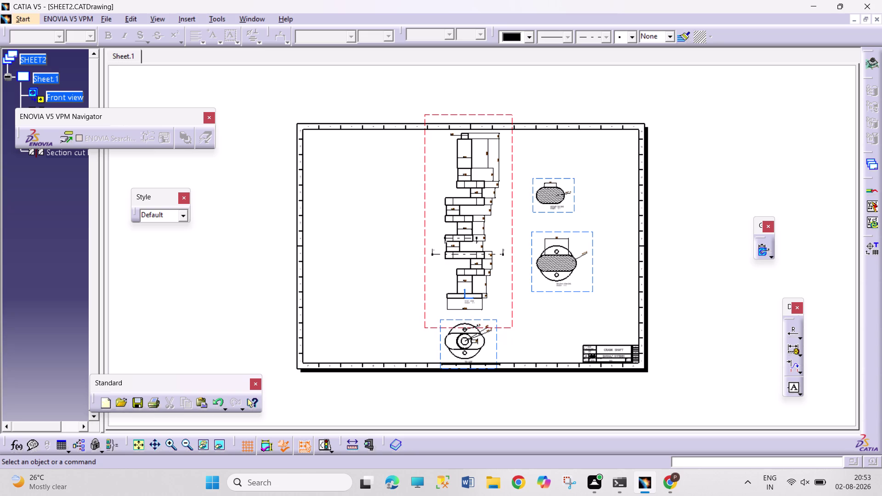
Box-select empty sheet space to clear the selection, then bring up the Edit menu.
click(697, 111)
drag(702, 105, 738, 172)
drag(696, 110, 750, 162)
drag(685, 92, 744, 185)
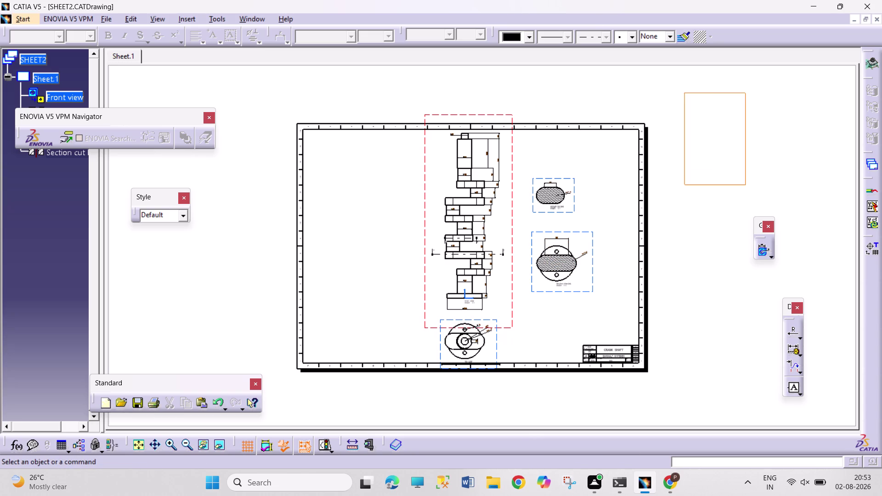
drag(745, 185, 744, 183)
drag(697, 87, 735, 177)
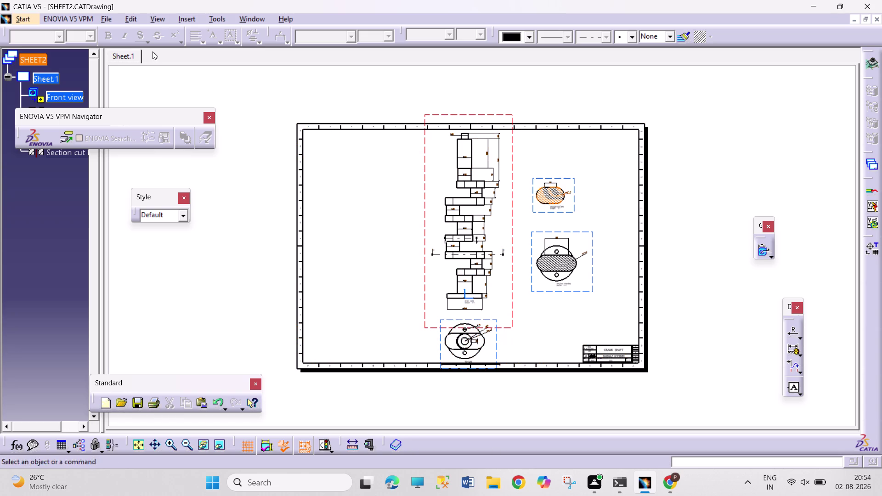
click(127, 19)
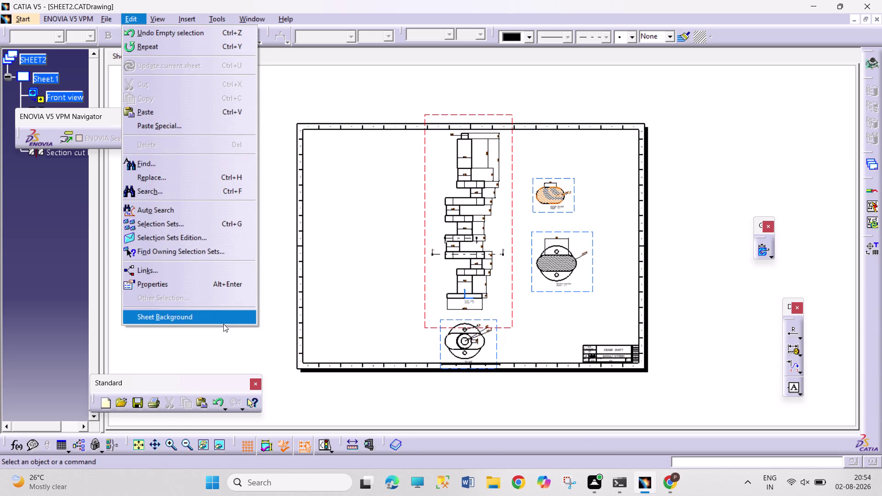
Switch to the sheet background and zoom in on the title block's Designed By field.
click(223, 324)
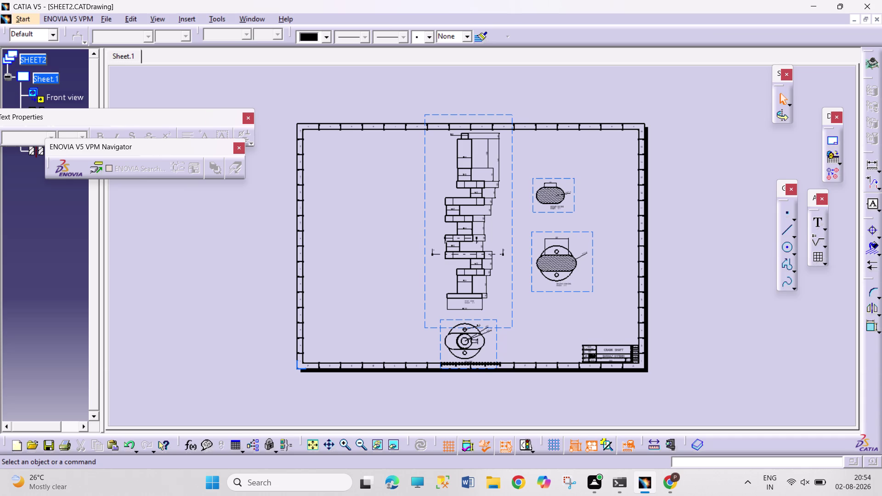
middle_drag(638, 415, 654, 334)
middle_drag(671, 360, 578, 240)
scroll(up, 3)
middle_drag(657, 349, 571, 222)
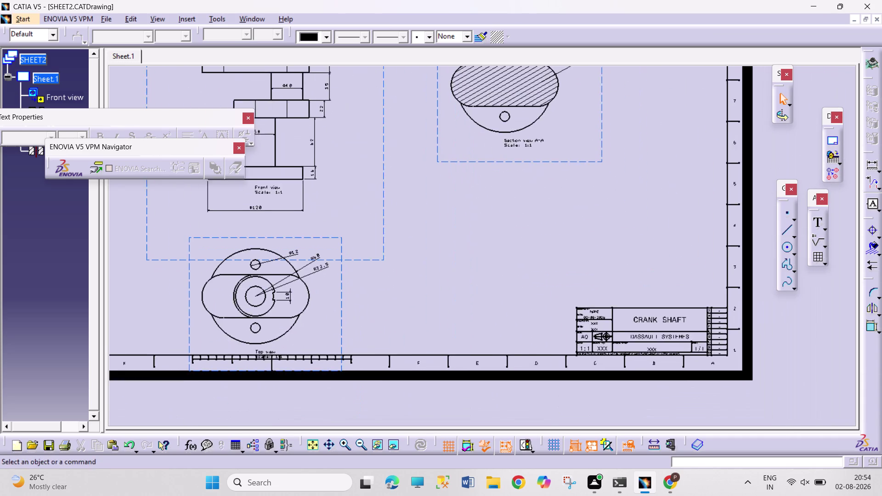
middle_drag(650, 327, 599, 256)
middle_drag(591, 266, 604, 217)
middle_drag(662, 241, 572, 241)
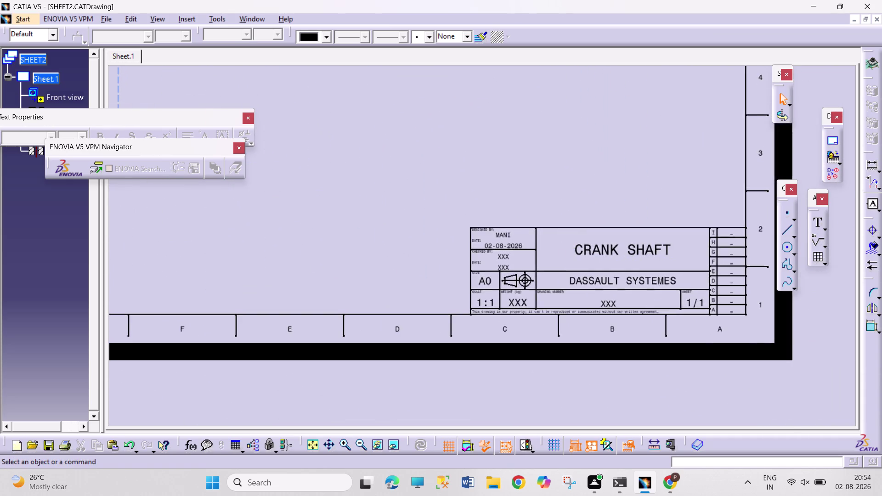
middle_drag(542, 284, 598, 201)
Change the Designed By name to 'PRAVEEN KUMAR' and confirm it.
double_click(559, 216)
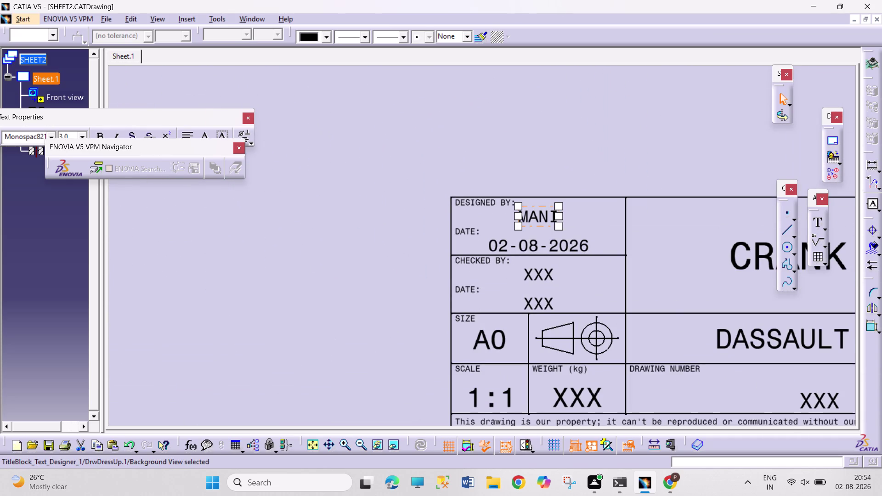
double_click(548, 220)
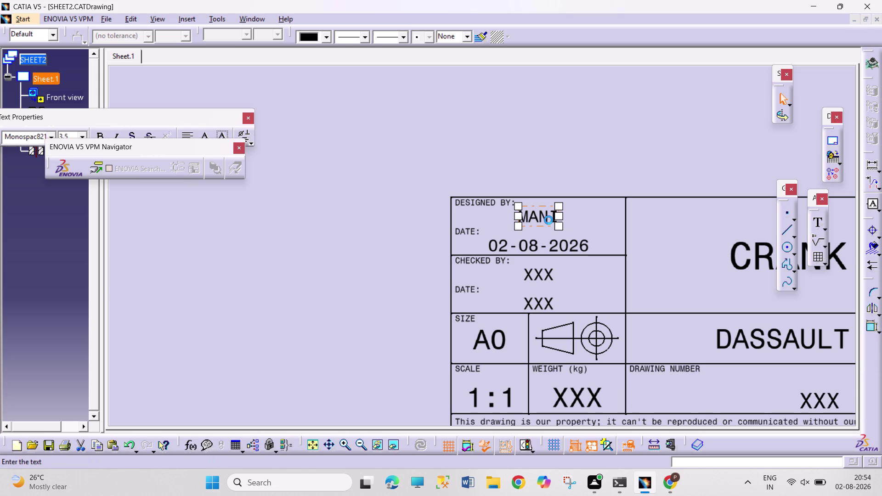
text(P)
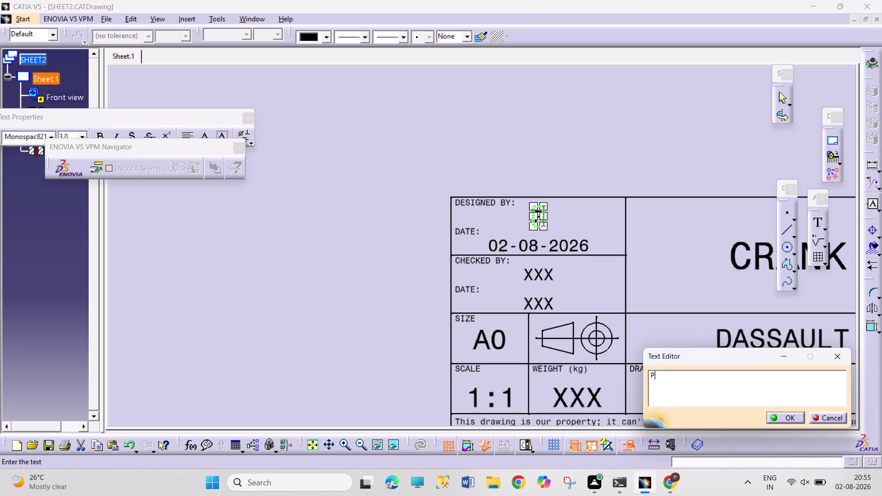
text(RAVEE)
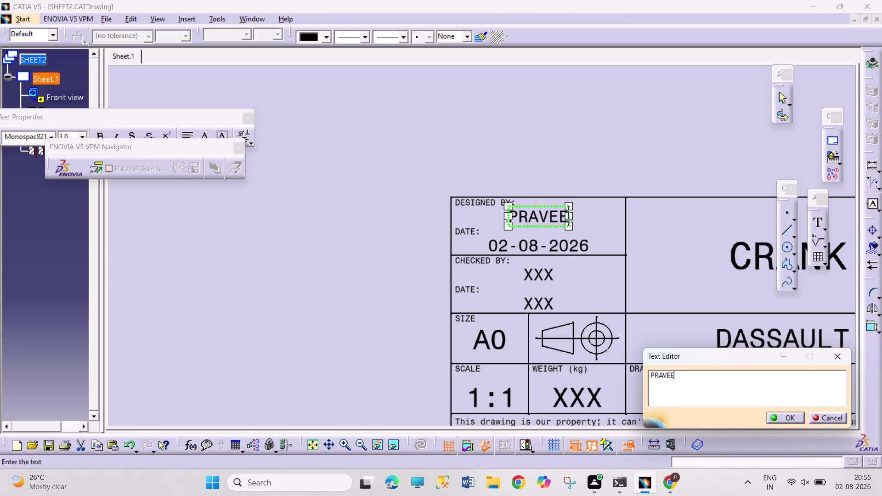
text(N KU)
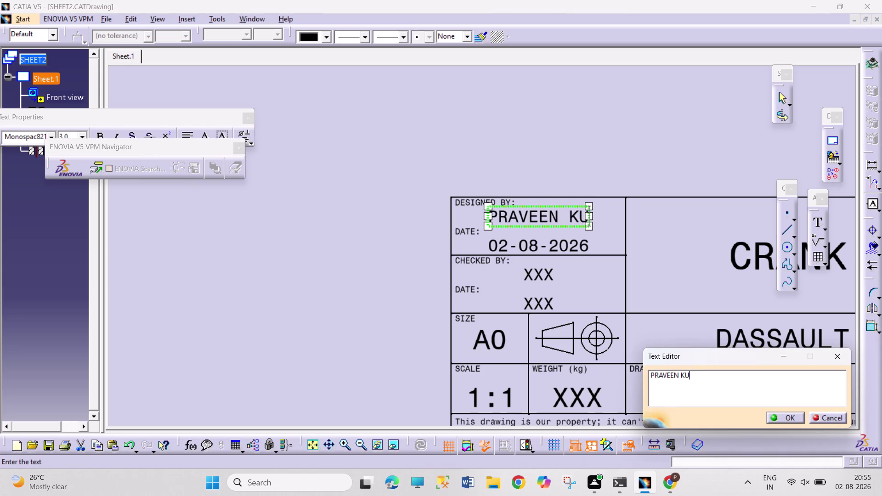
text(MAR)
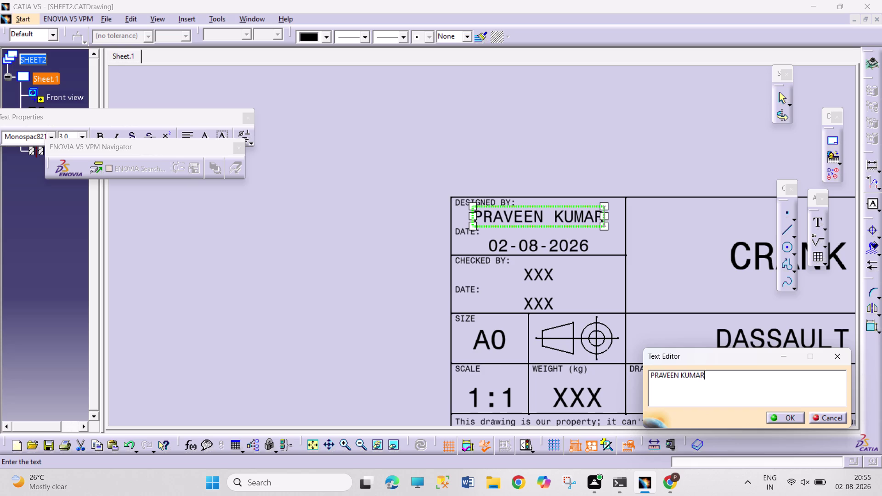
click(604, 114)
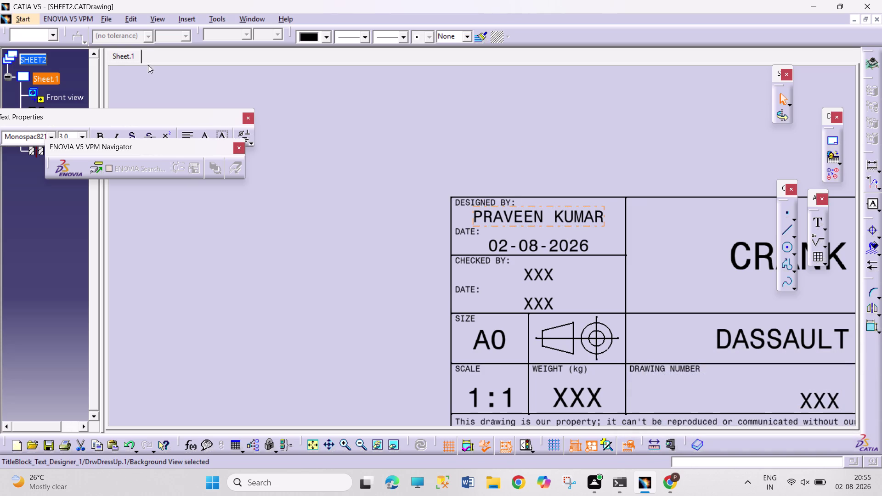
click(129, 20)
Return to the working views and pan to show the whole crankshaft sheet.
click(212, 320)
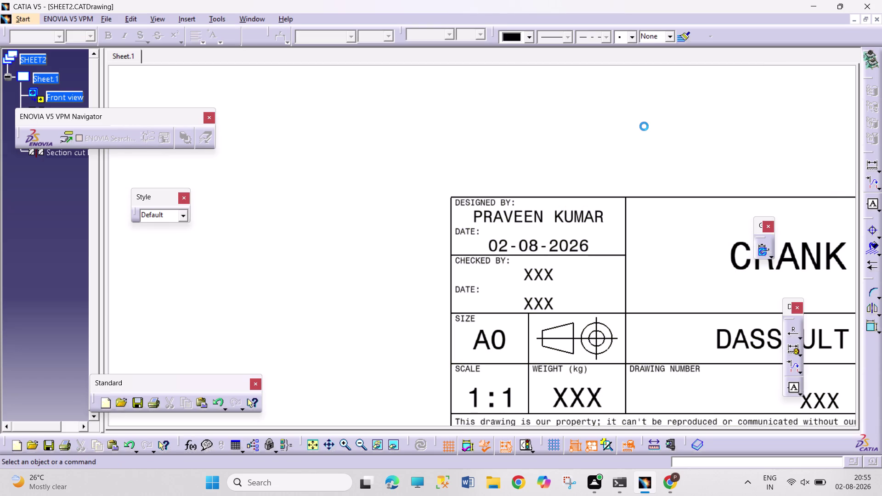
middle_drag(644, 126, 569, 320)
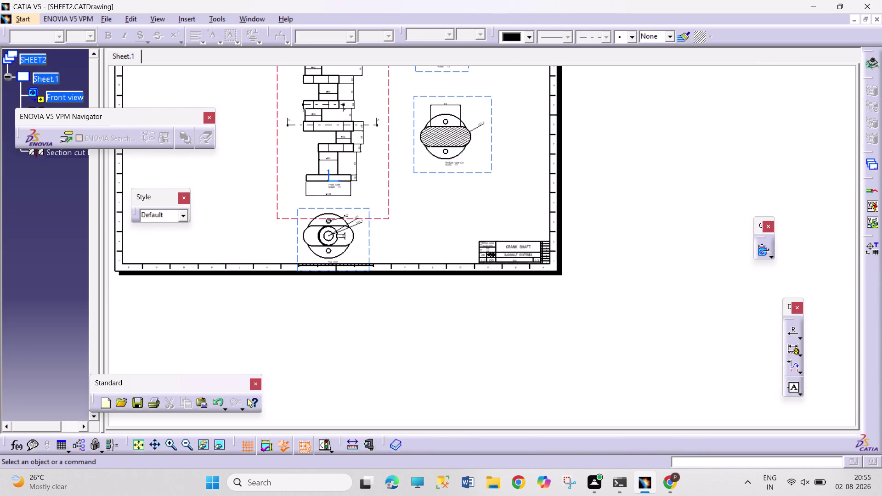
middle_drag(506, 155, 594, 267)
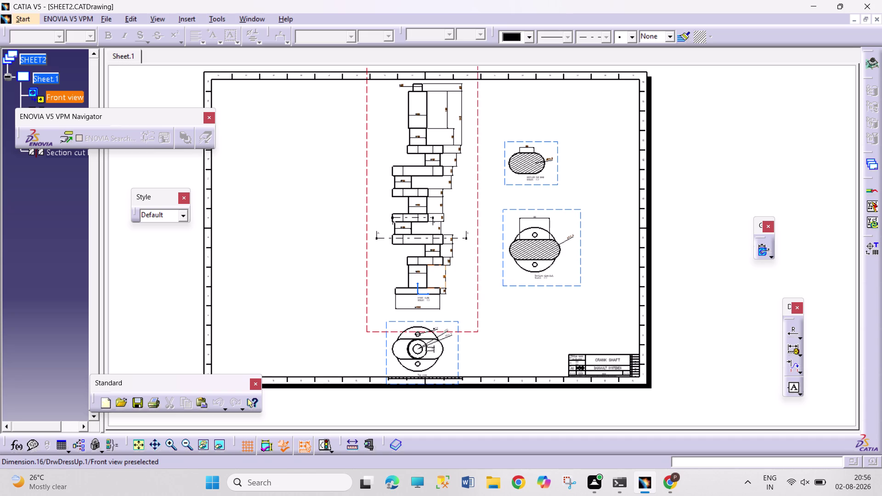
Clear the selection and go to the Isometric projection view command under Insert > Views.
drag(690, 124, 748, 177)
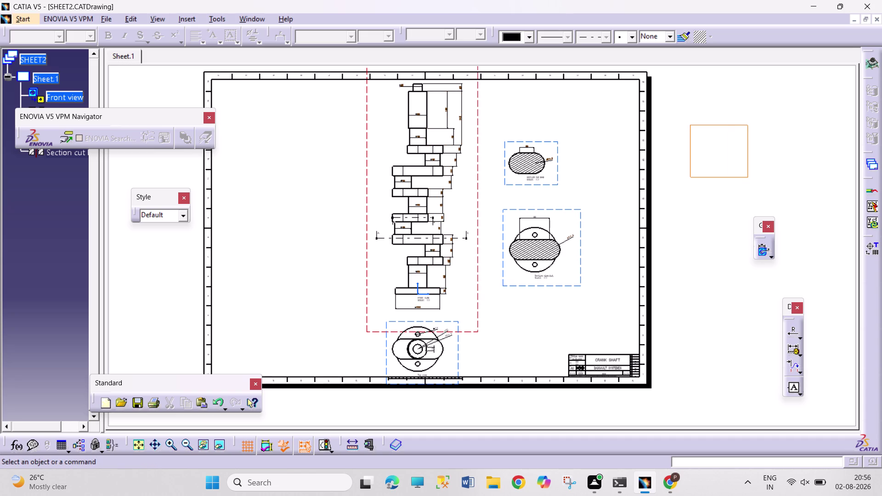
drag(736, 101, 850, 193)
drag(813, 133, 852, 201)
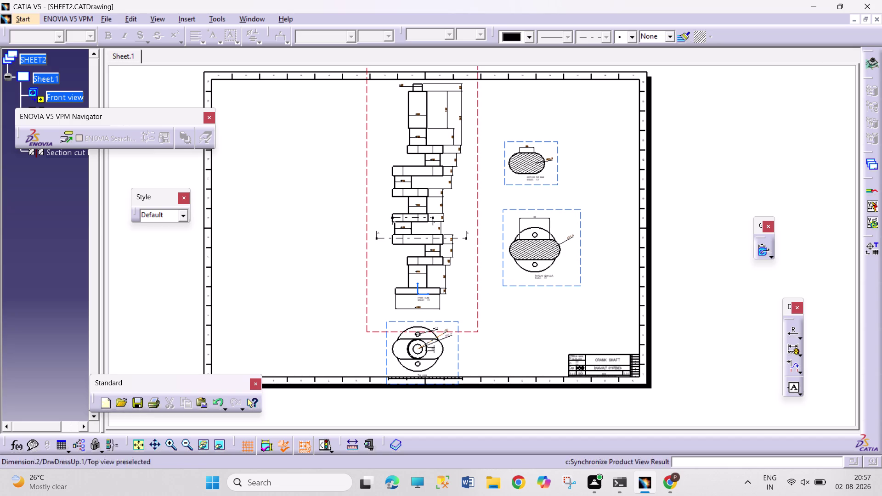
click(190, 19)
click(209, 49)
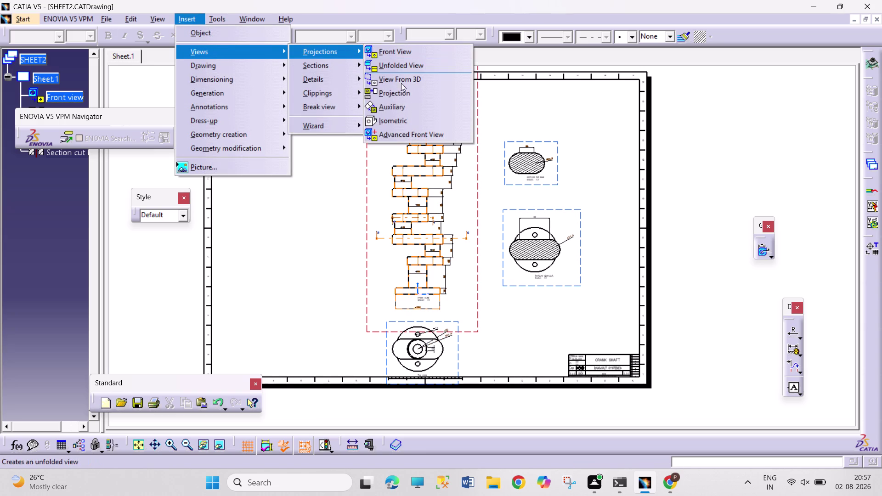
Create an isometric view from the crankshaft 3D part on the drawing sheet.
click(405, 123)
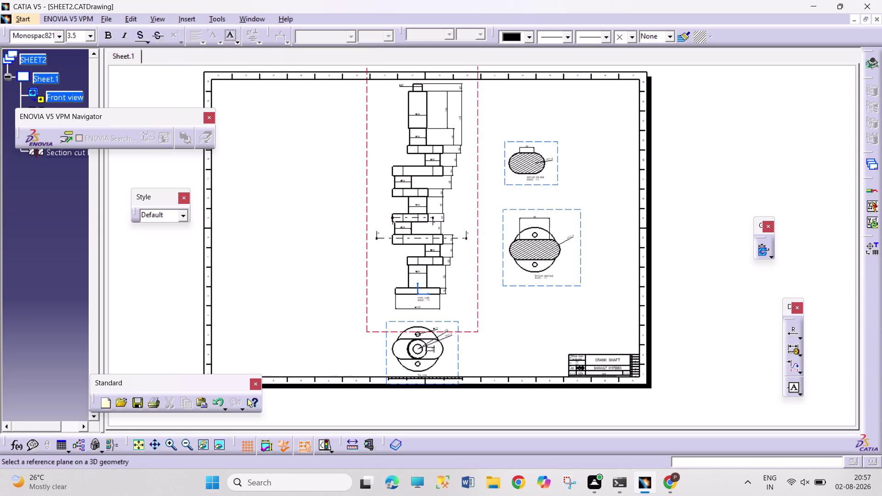
click(247, 15)
click(281, 102)
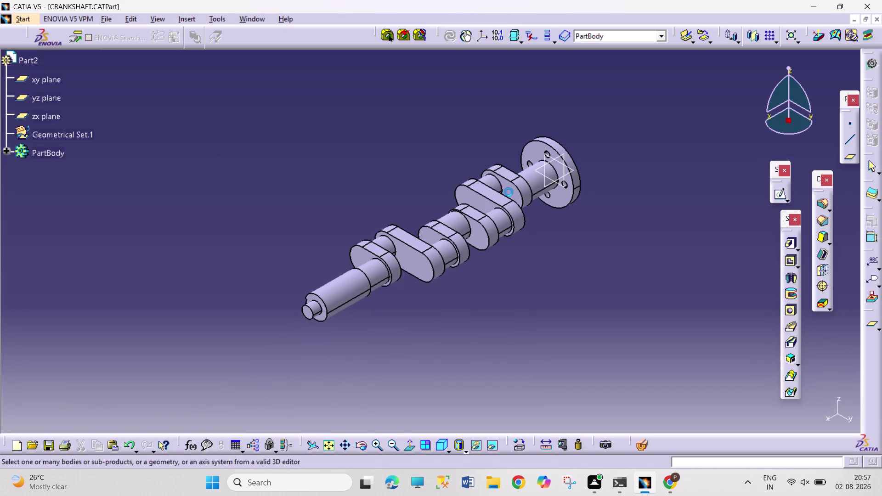
click(526, 191)
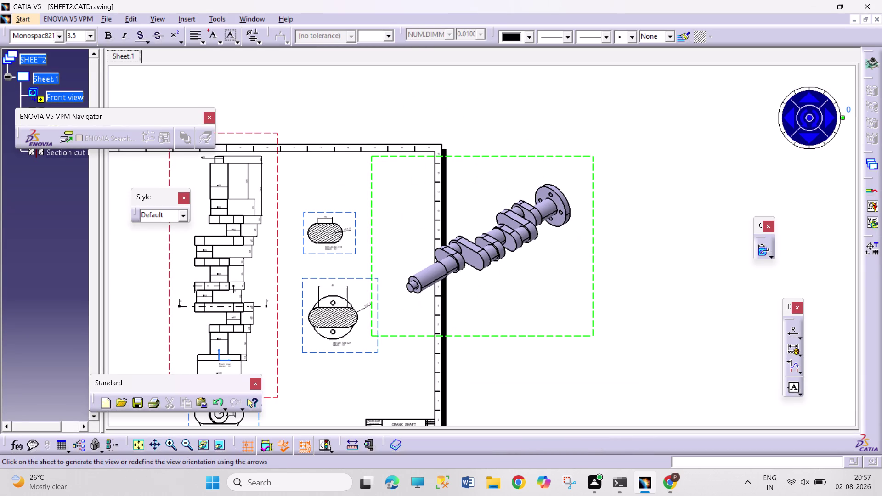
click(538, 174)
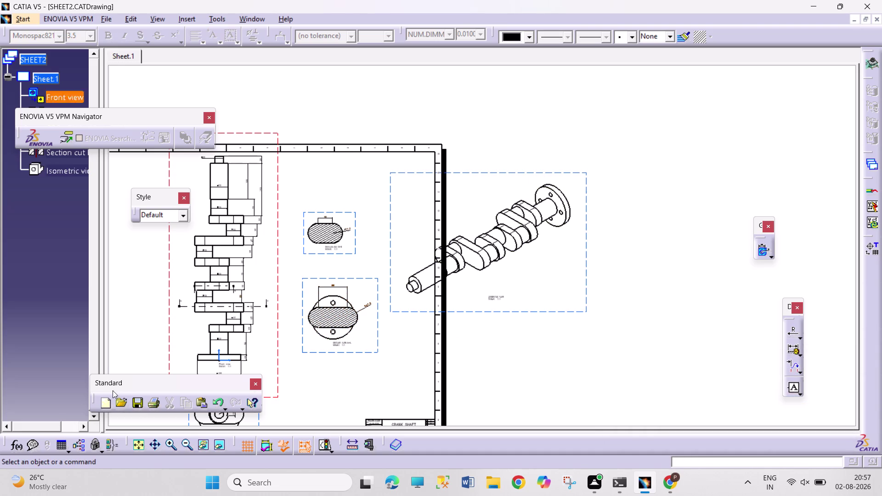
click(138, 442)
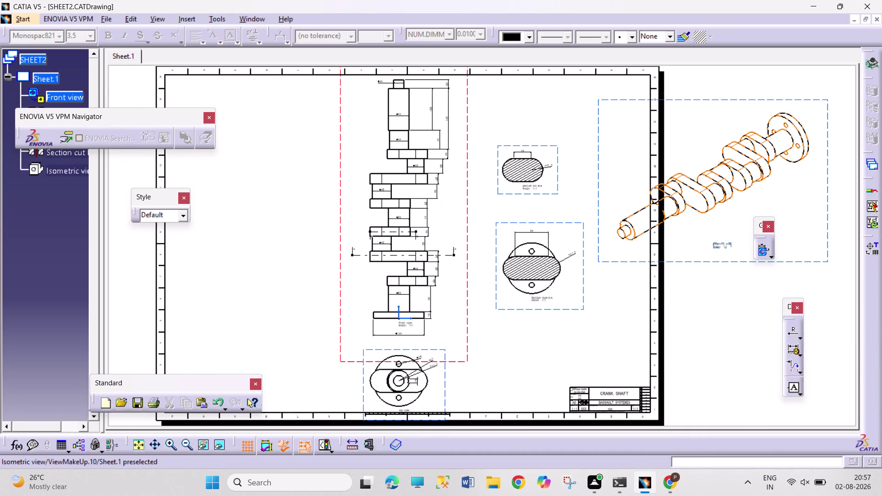
Drag the isometric view across the sheet toward its lower left corner.
drag(700, 262, 377, 296)
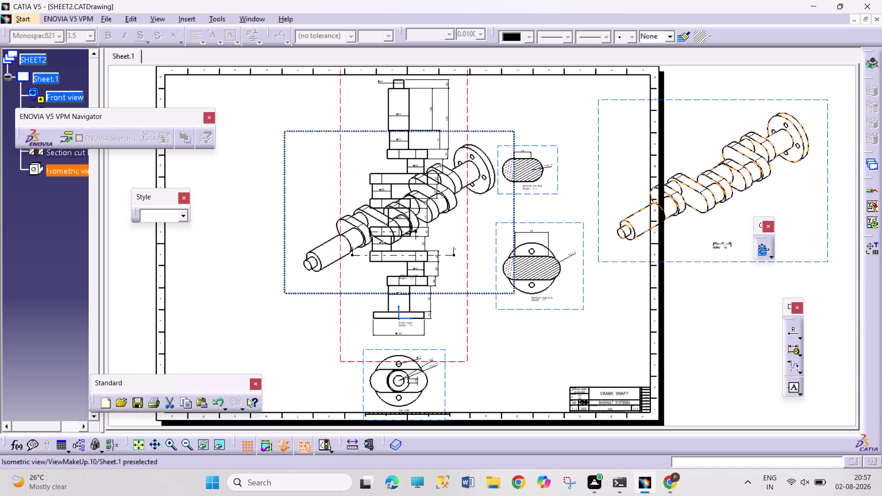
drag(378, 295, 259, 347)
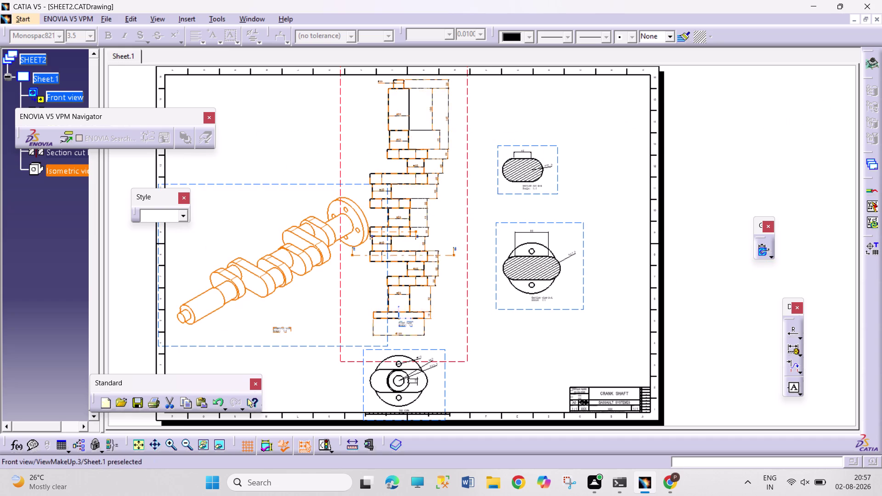
drag(387, 346, 382, 343)
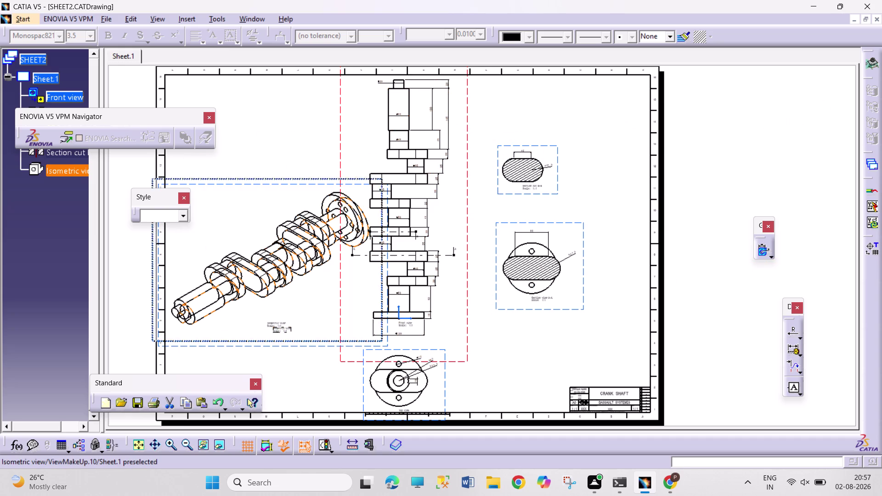
drag(382, 343, 323, 315)
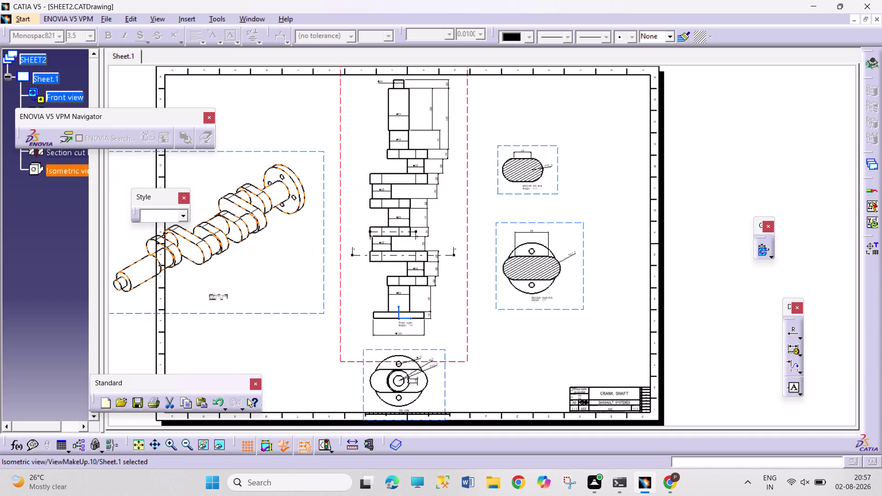
drag(325, 313, 321, 306)
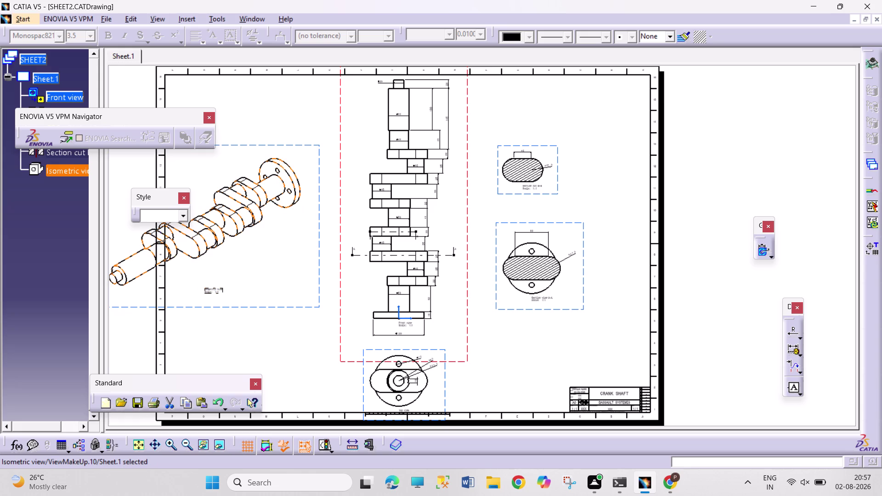
drag(193, 305, 219, 310)
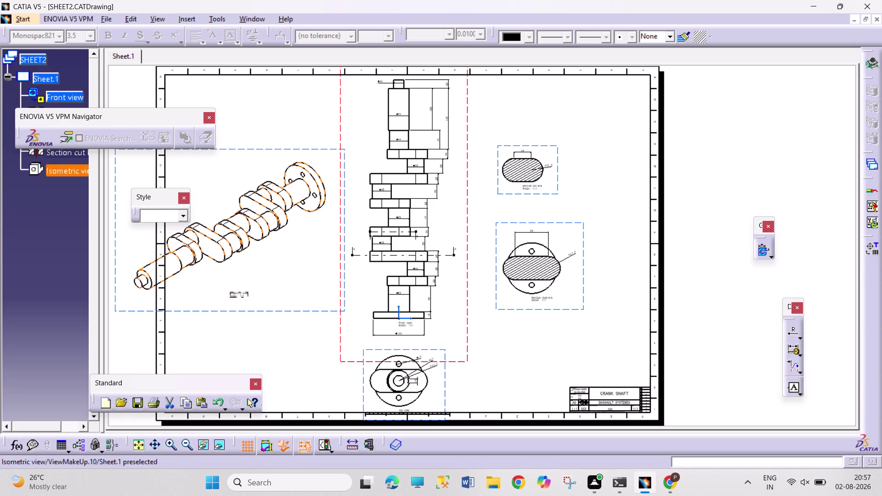
drag(267, 313, 314, 392)
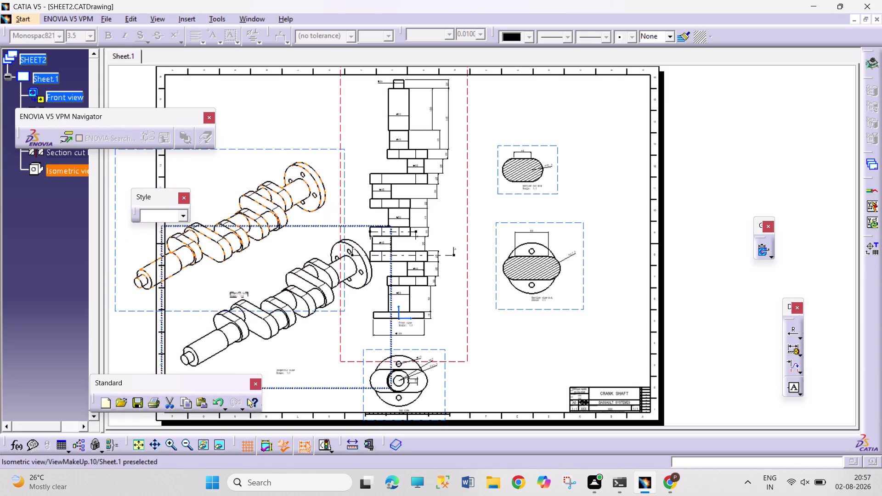
drag(315, 392, 322, 417)
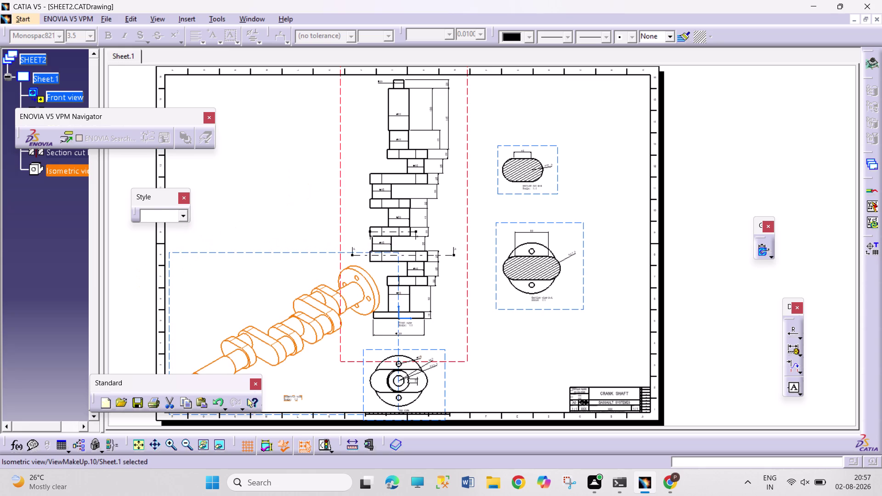
click(734, 153)
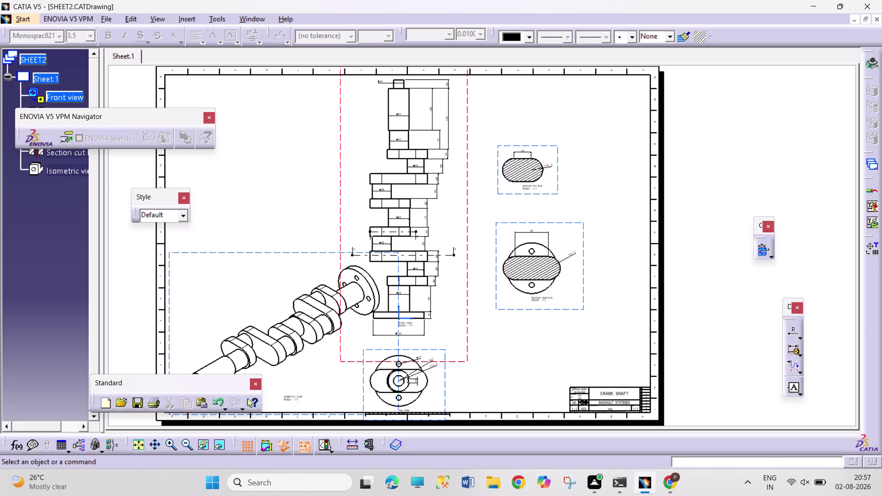
Undo the isometric view moves with Ctrl+Z and remove the view.
key(ctrl+z)
key(ctrl+z)
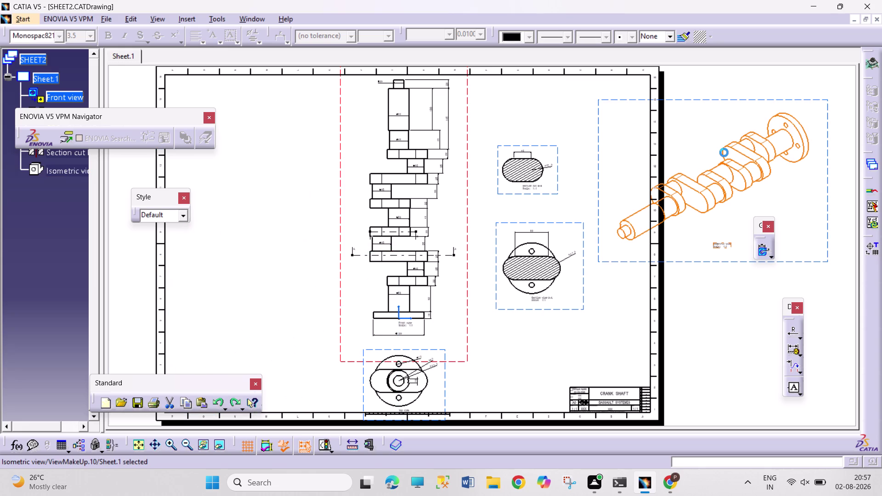
key(ctrl+z)
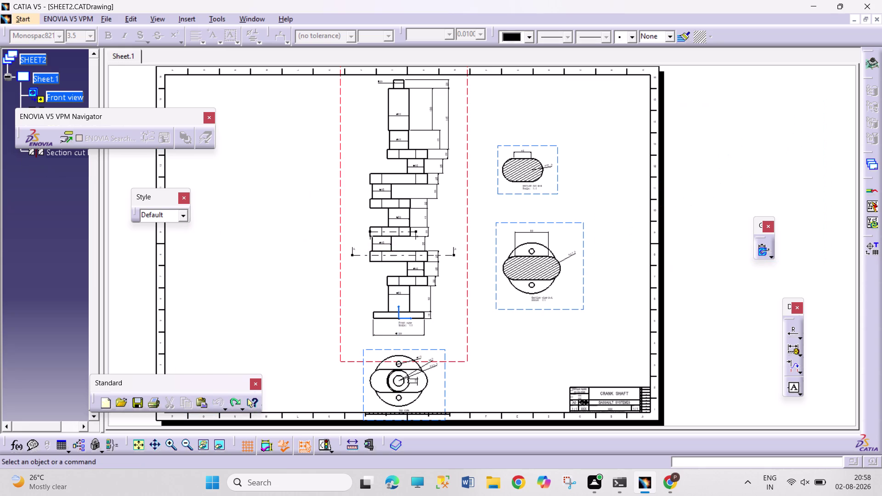
click(188, 18)
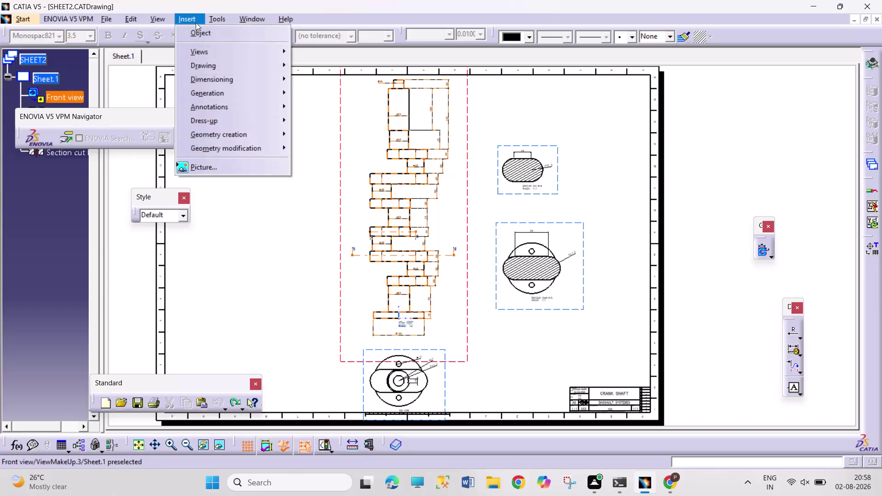
Browse the Projections and Sections view types, then start the Detail view command.
click(210, 44)
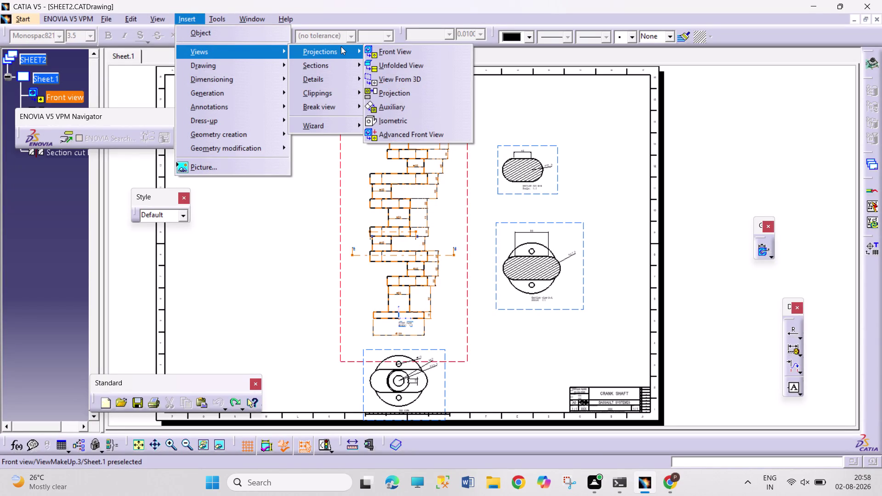
click(347, 66)
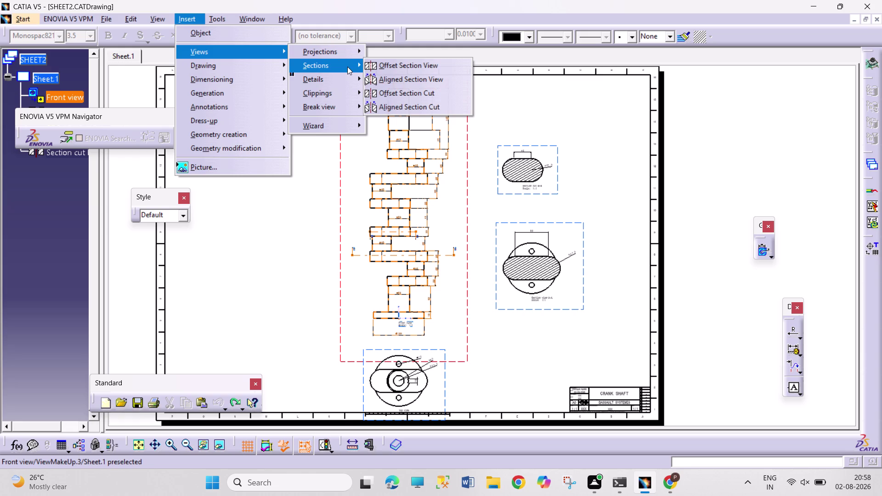
click(350, 74)
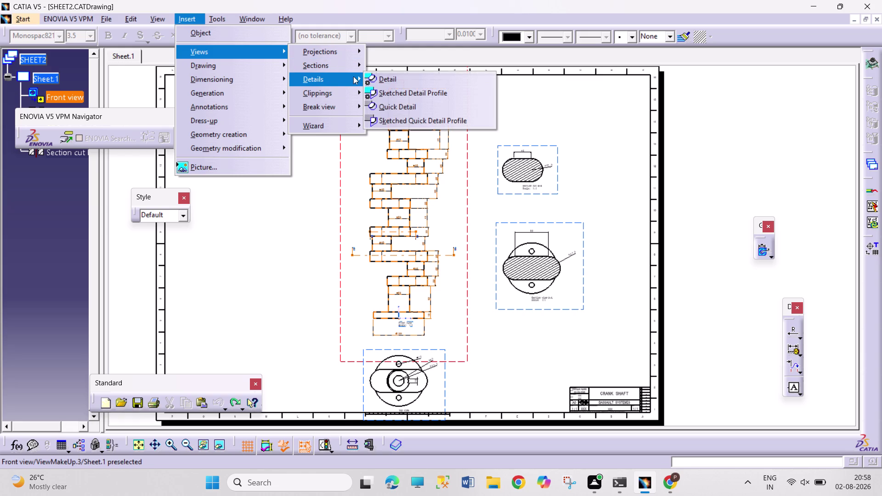
click(428, 77)
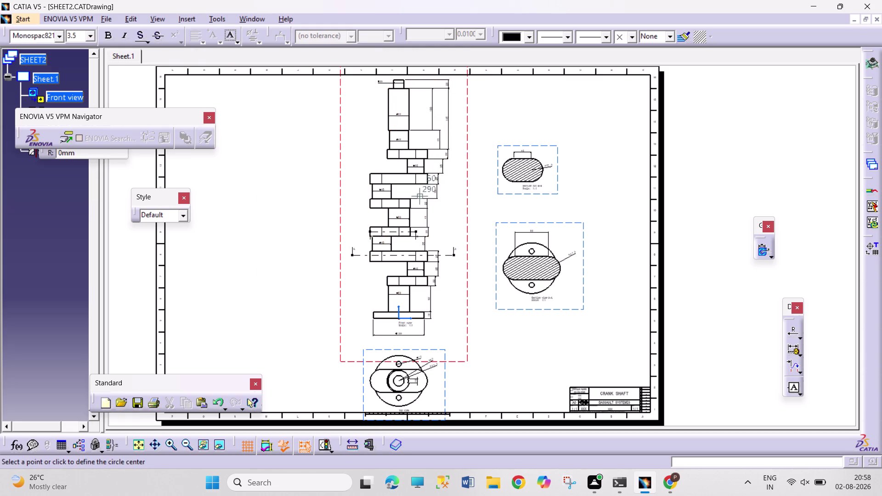
click(506, 152)
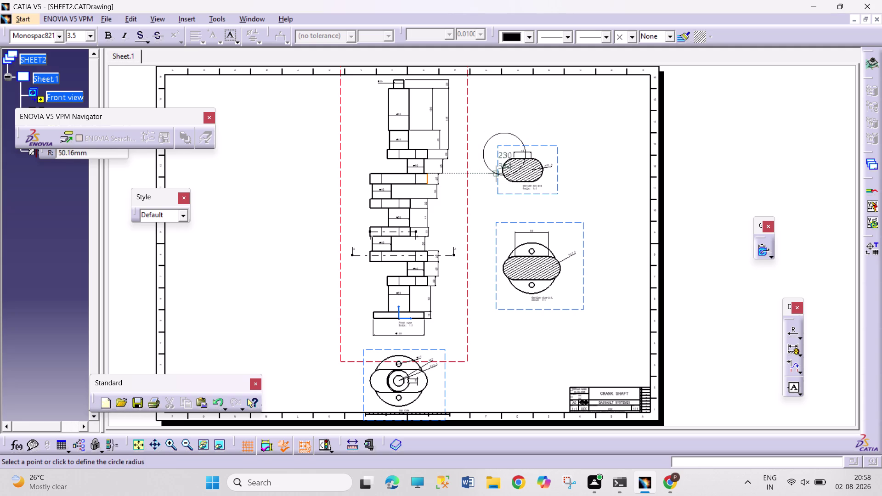
click(497, 175)
click(540, 190)
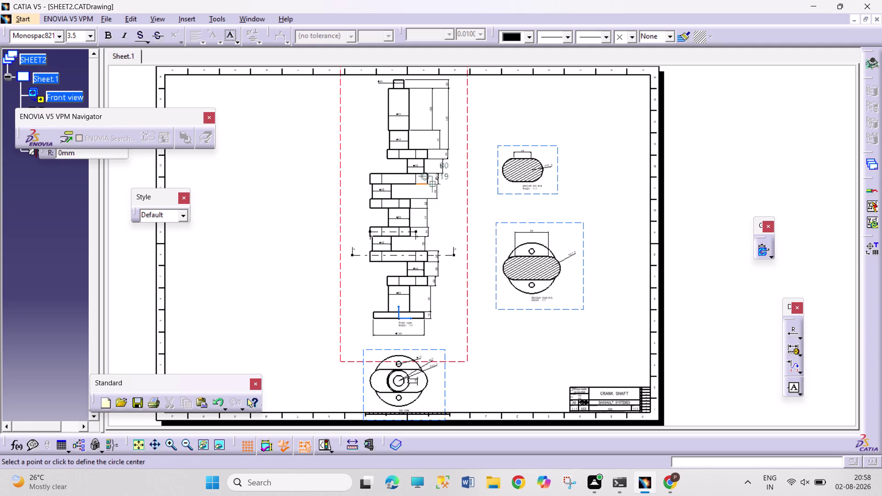
click(401, 300)
click(415, 311)
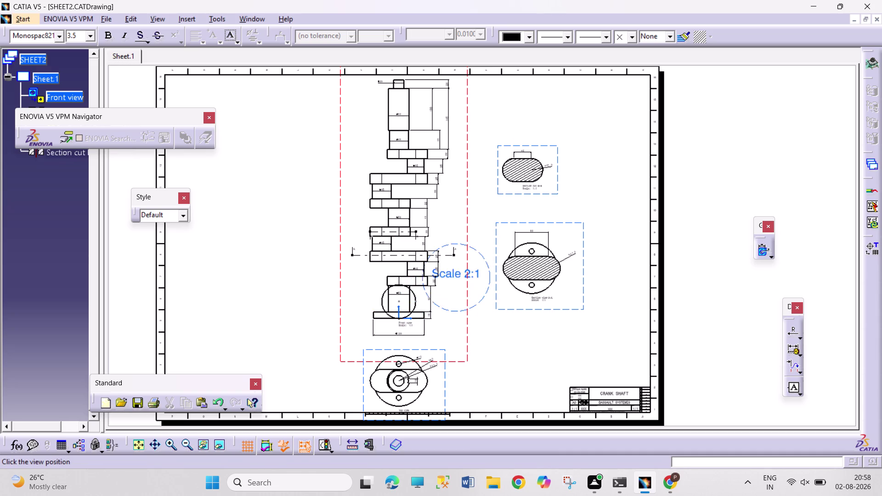
click(607, 114)
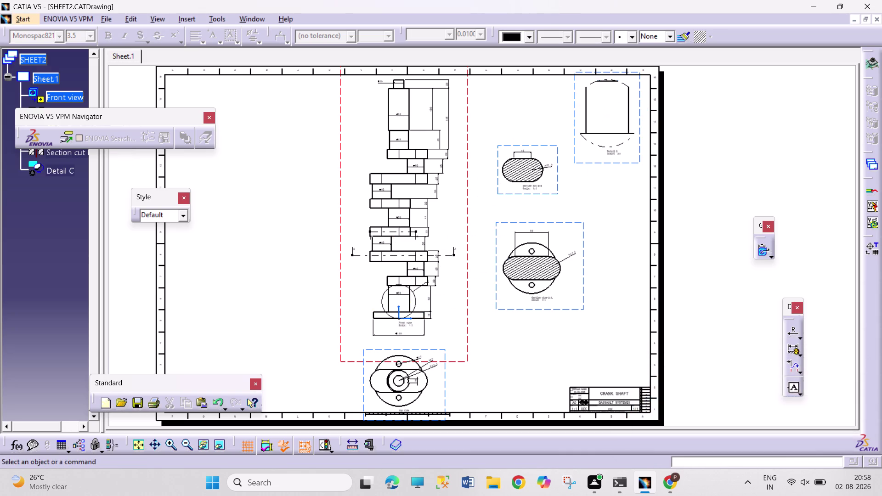
key(ctrl+z)
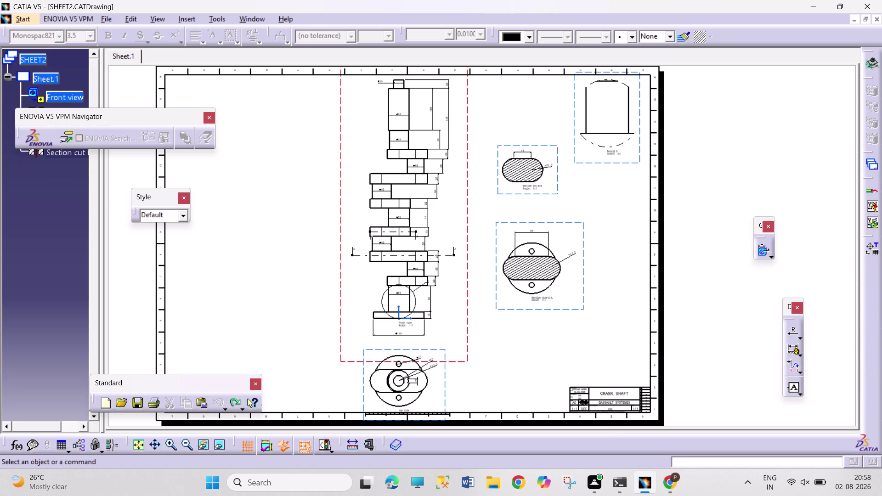
click(186, 19)
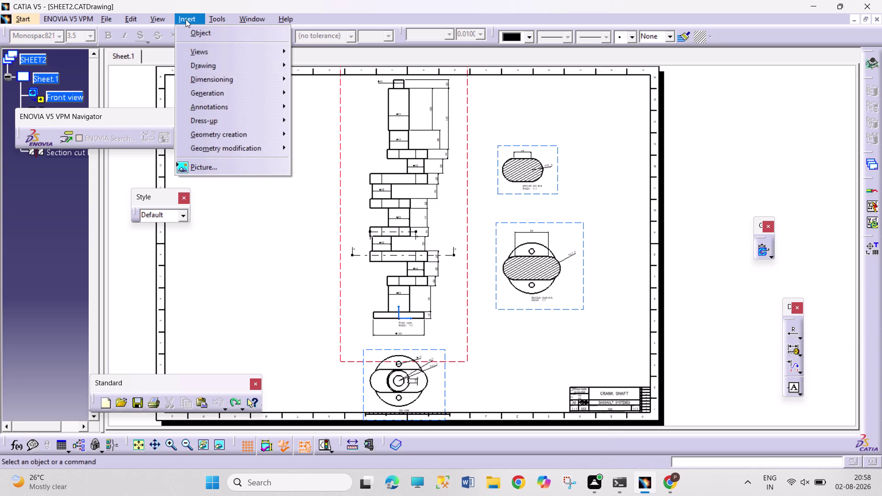
Attempt a Bill of Material from Insert > Generation, which fails without a CATProduct.
click(218, 69)
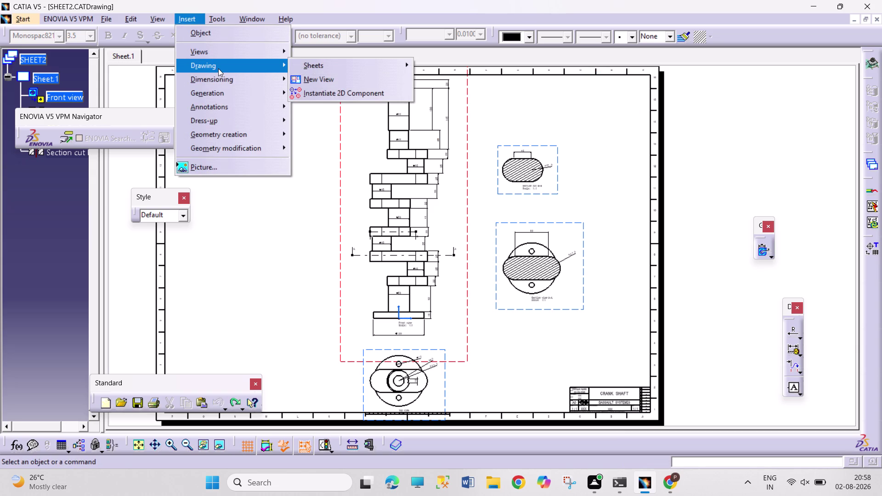
click(355, 64)
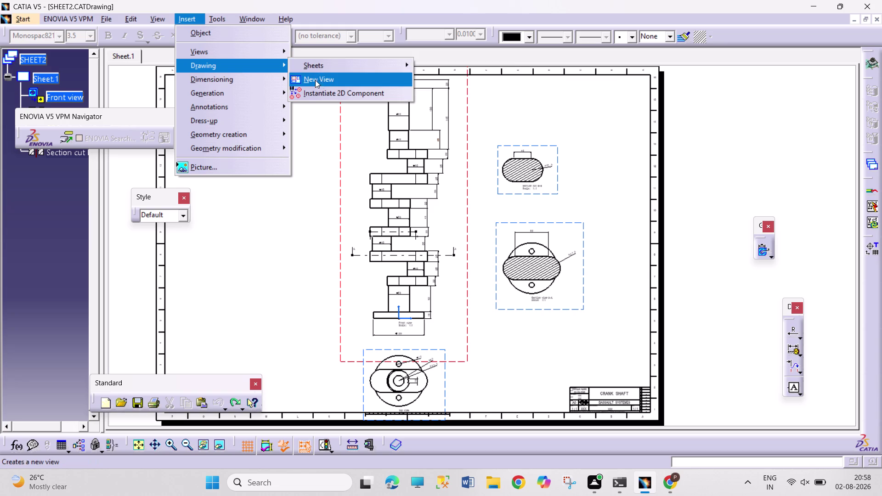
click(246, 81)
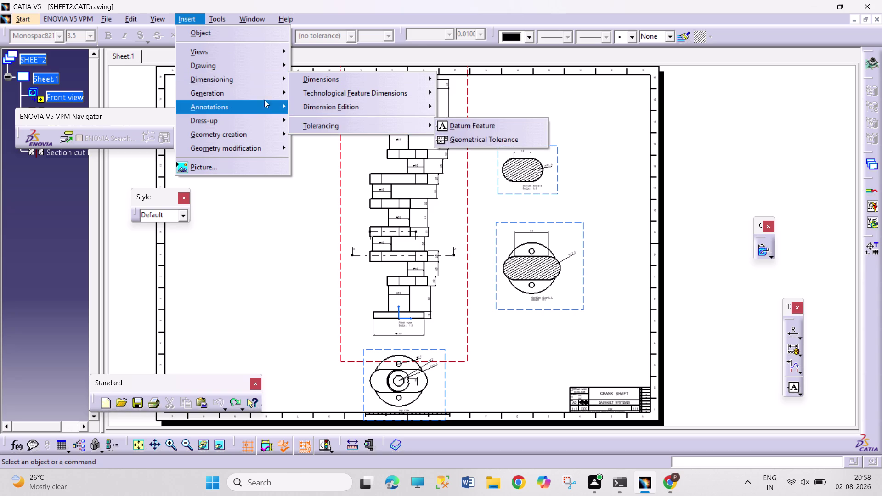
click(261, 91)
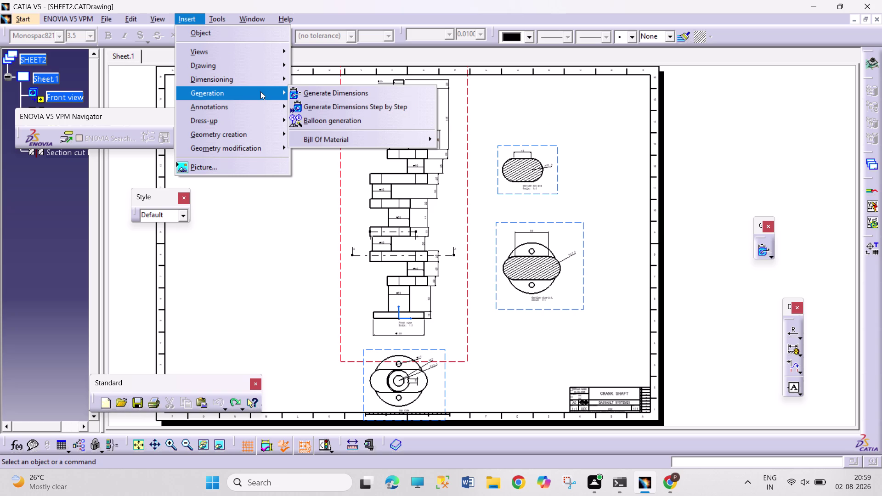
click(382, 138)
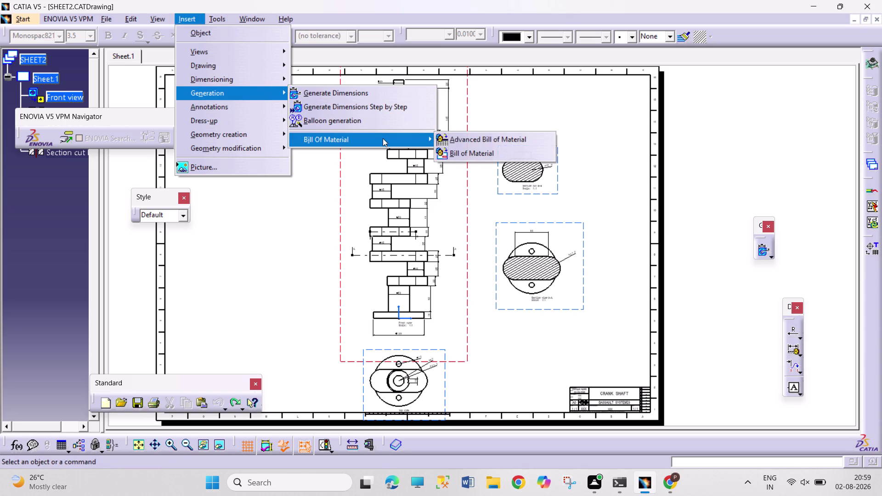
click(505, 151)
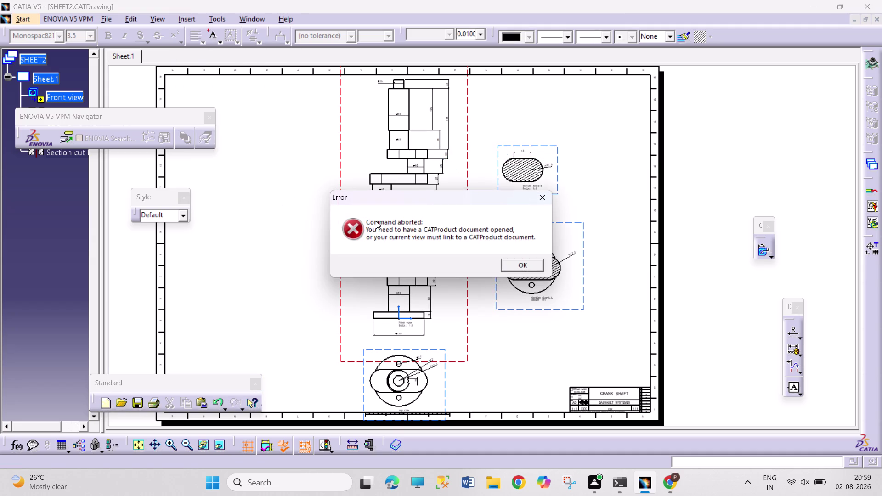
Dismiss the bill of material error and bring up the Tools menu.
click(519, 259)
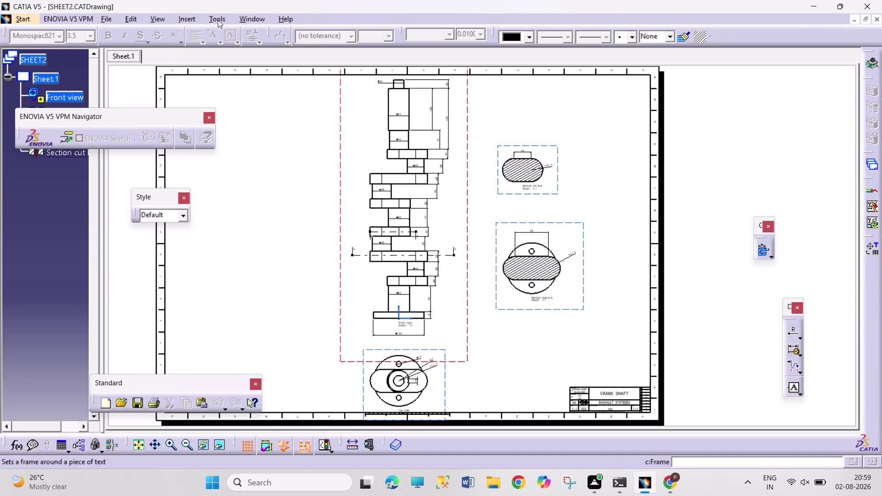
click(217, 19)
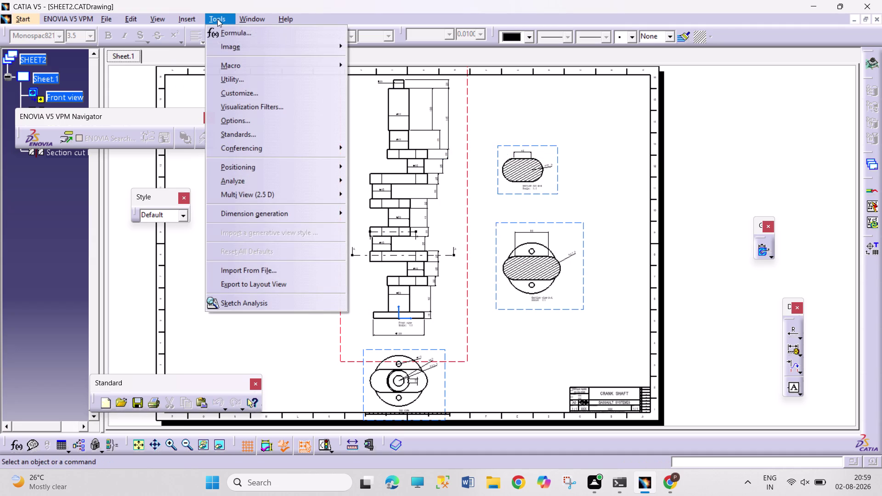